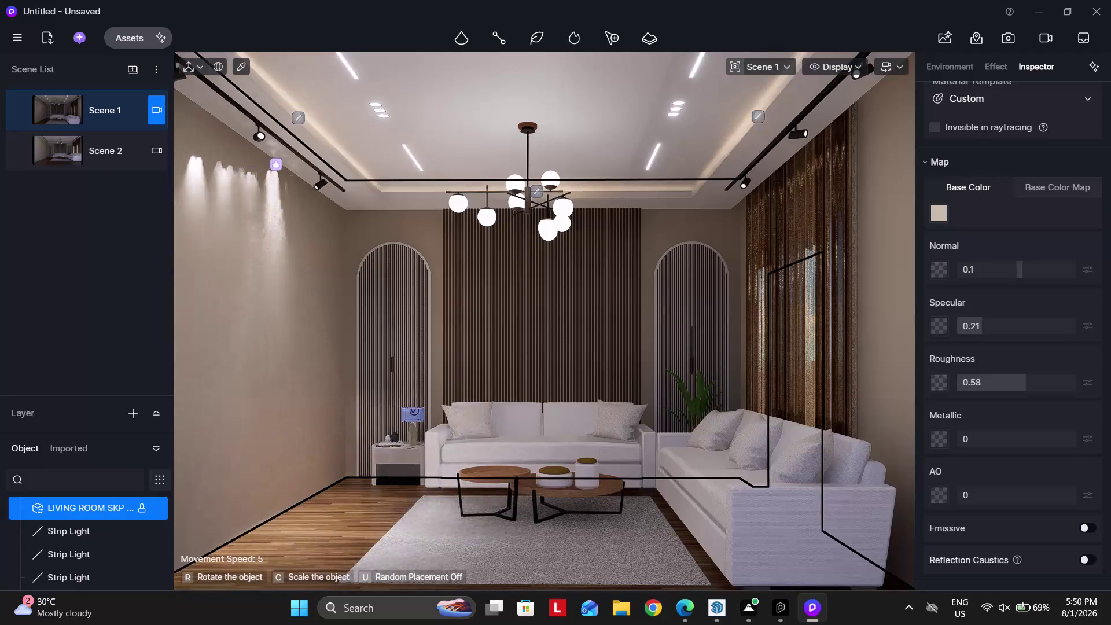
Select the spotlight on the left track light.
scroll(up, 3)
scroll(up, 3)
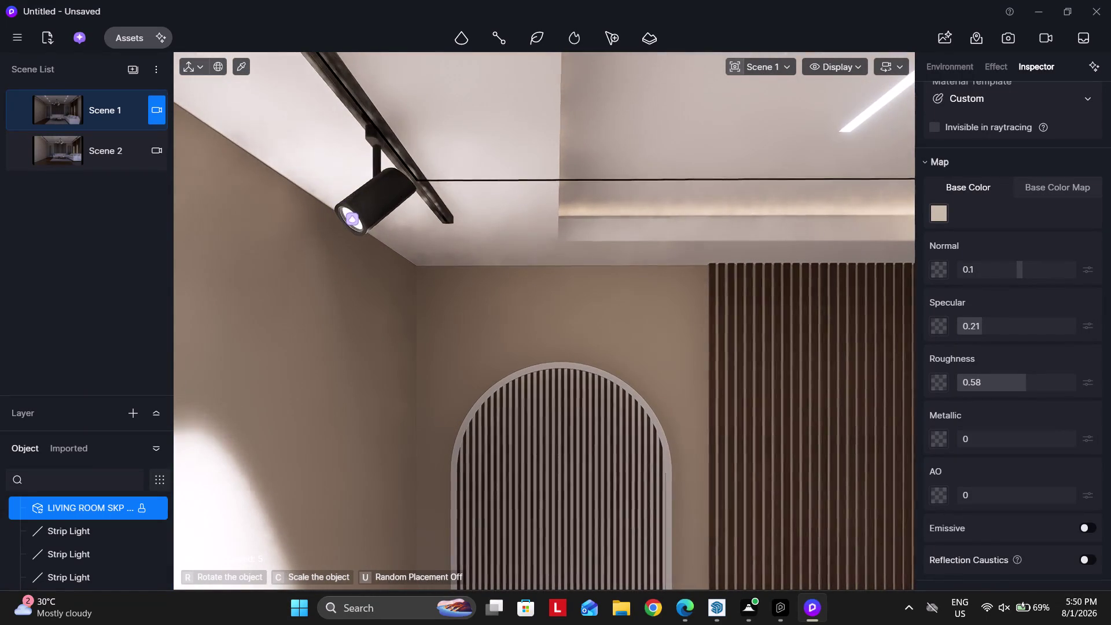
click(353, 218)
scroll(down, 3)
key(Escape)
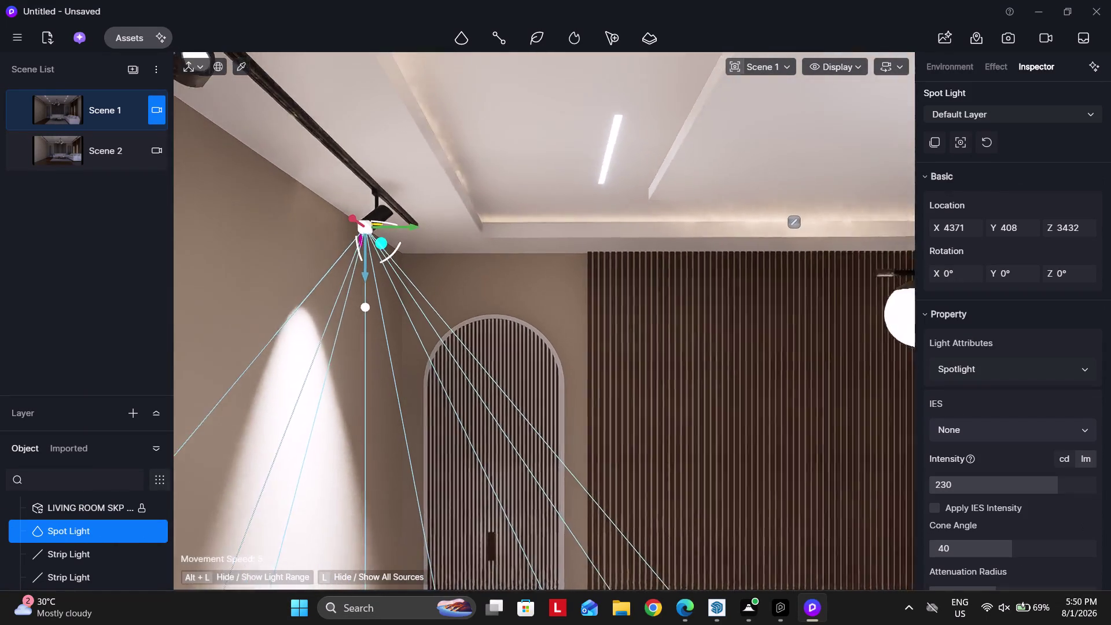
scroll(down, 3)
key(Escape)
key(Escape)
key(Escape)
key(Escape)
click(380, 237)
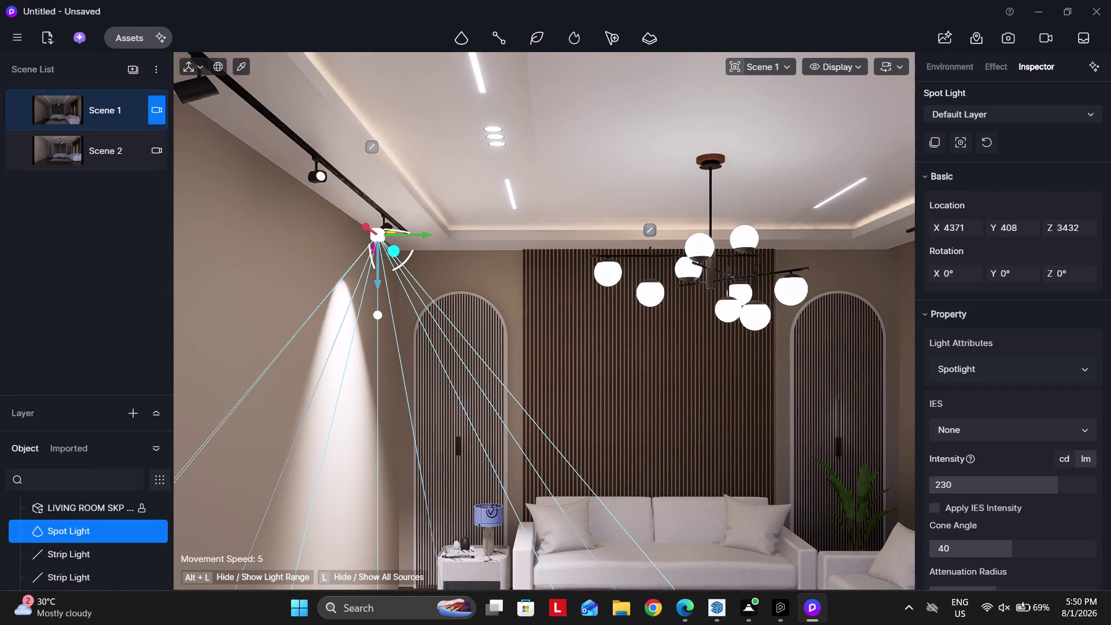
Lower the spotlight's intensity from 230 to 30, correcting a mistyped 100.
click(971, 485)
text(100)
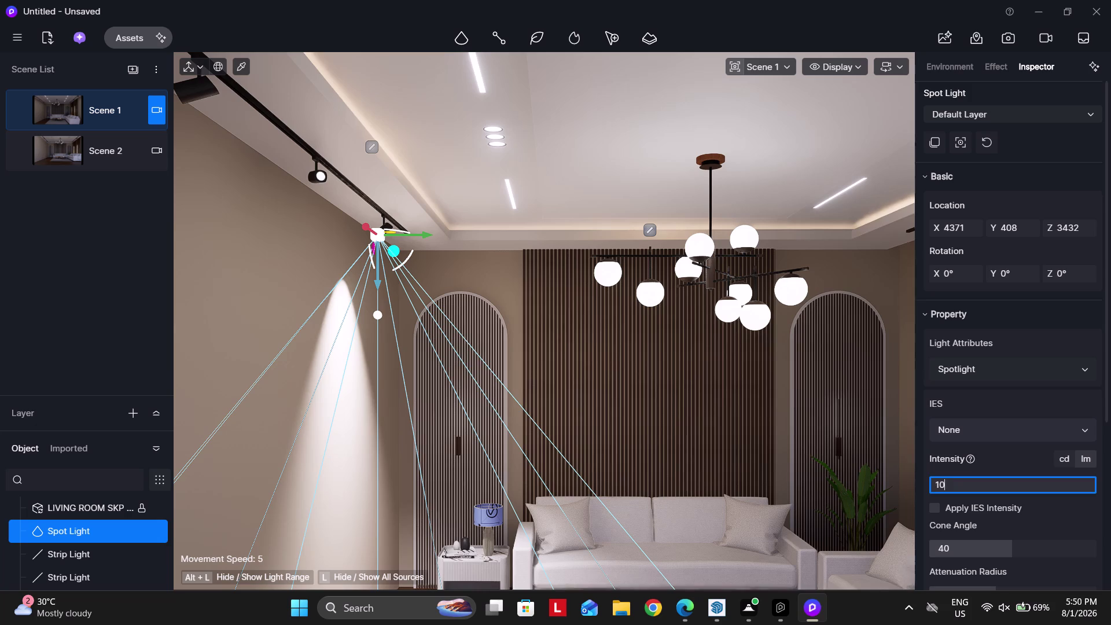
key(Return)
click(972, 485)
text(30)
key(Return)
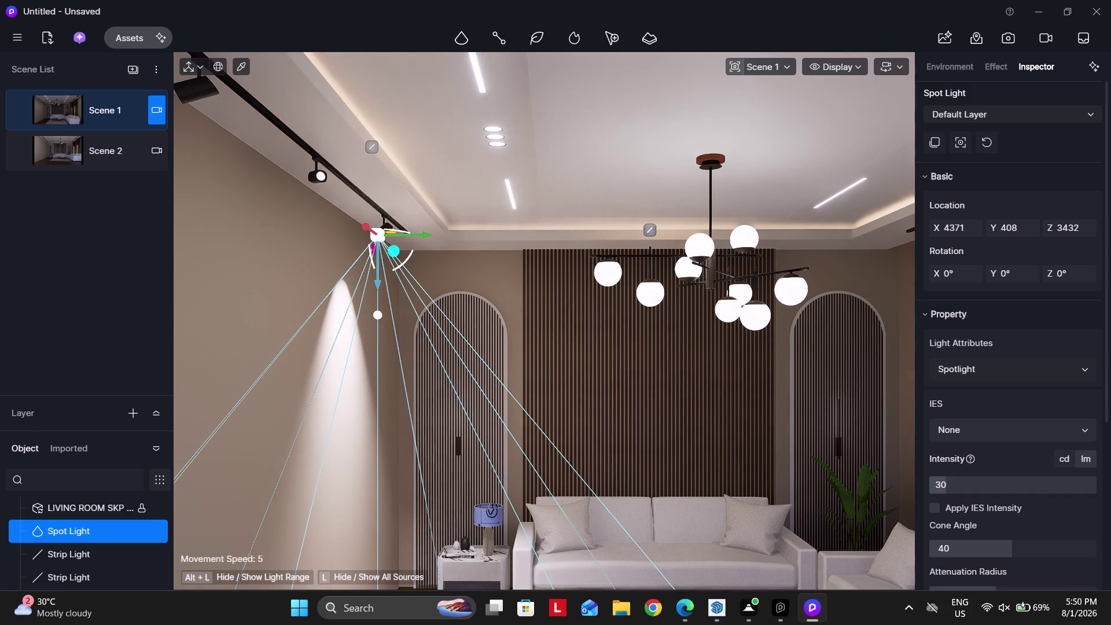
scroll(down, 3)
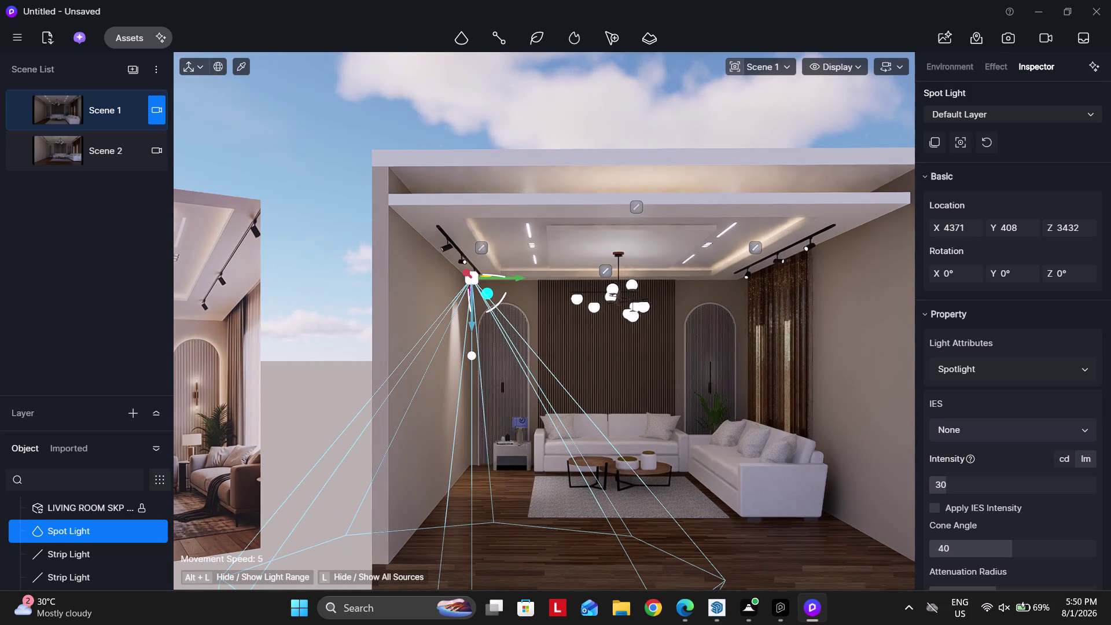
Slide the spotlight along the left track and drag a copy further along.
click(99, 113)
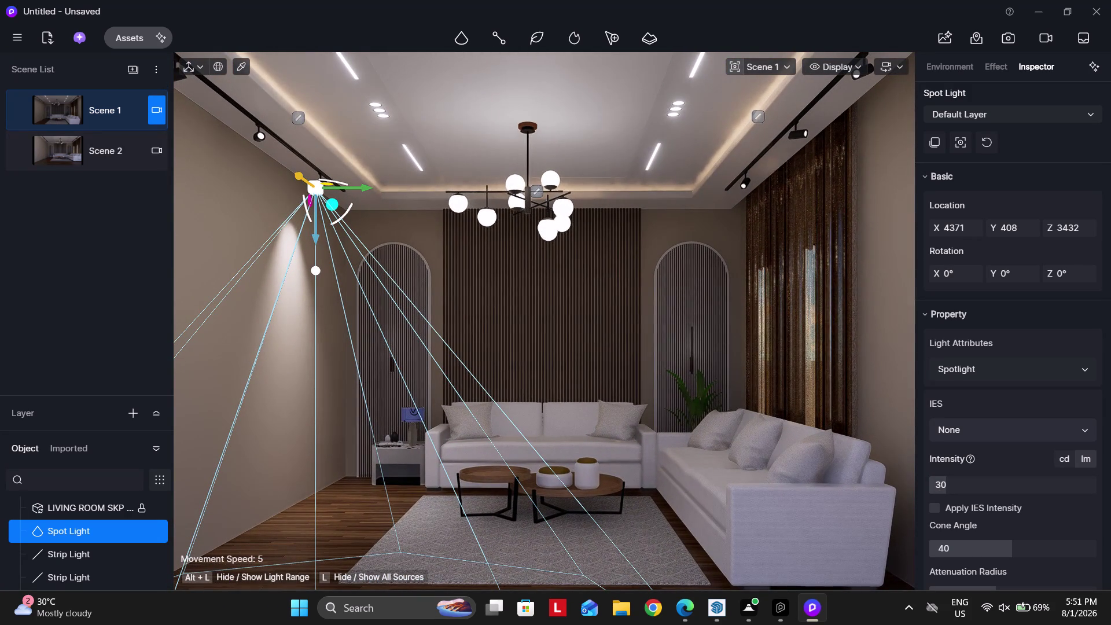
drag(298, 178, 245, 128)
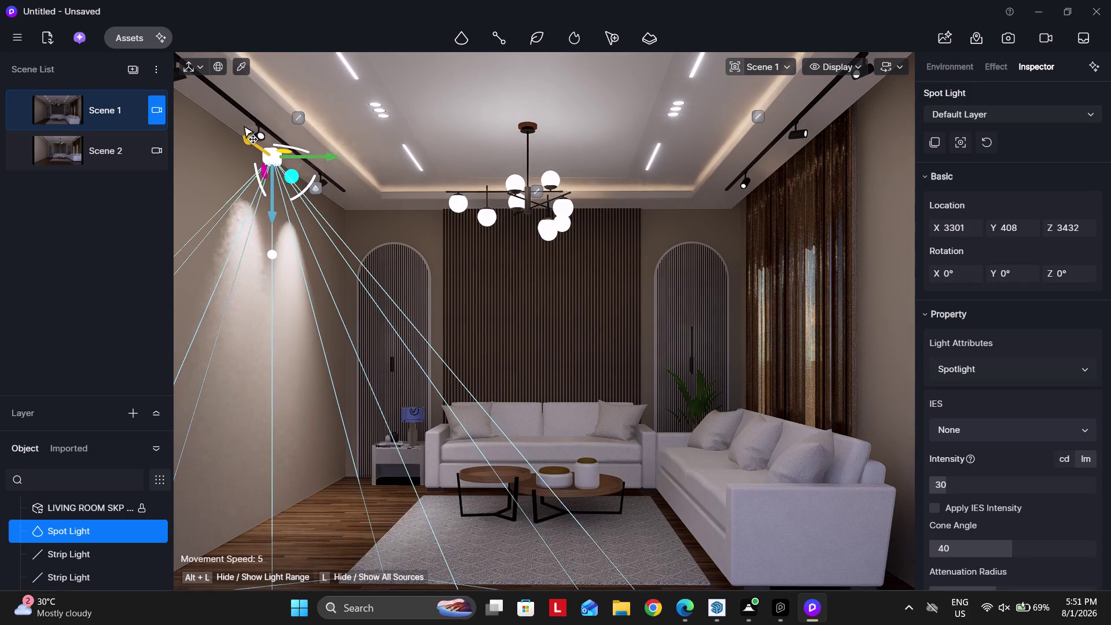
drag(245, 127, 246, 127)
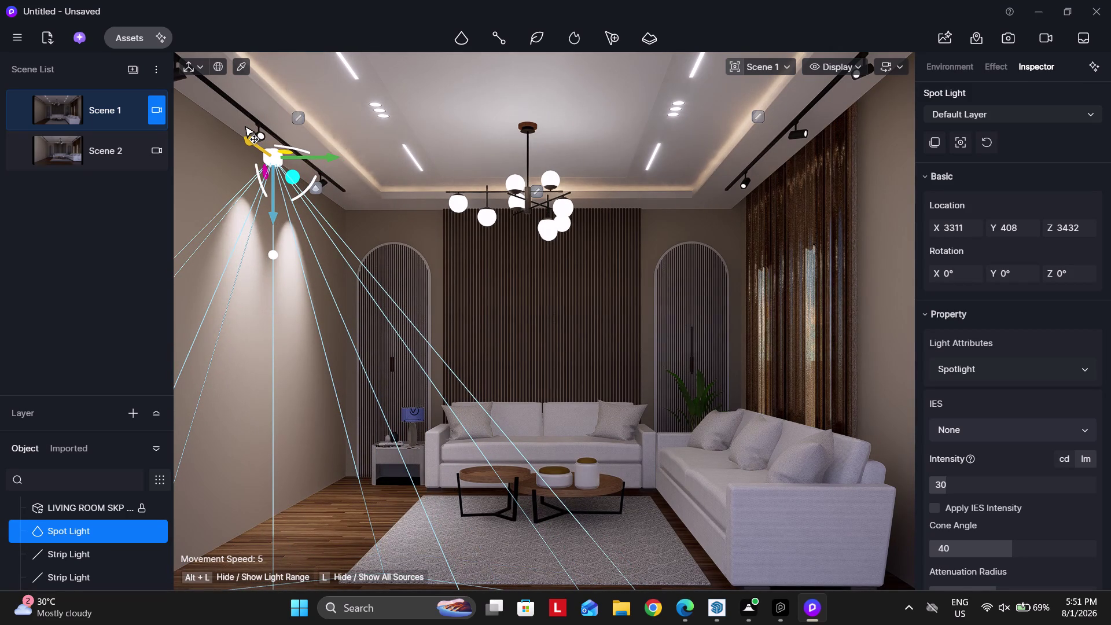
drag(246, 127, 255, 133)
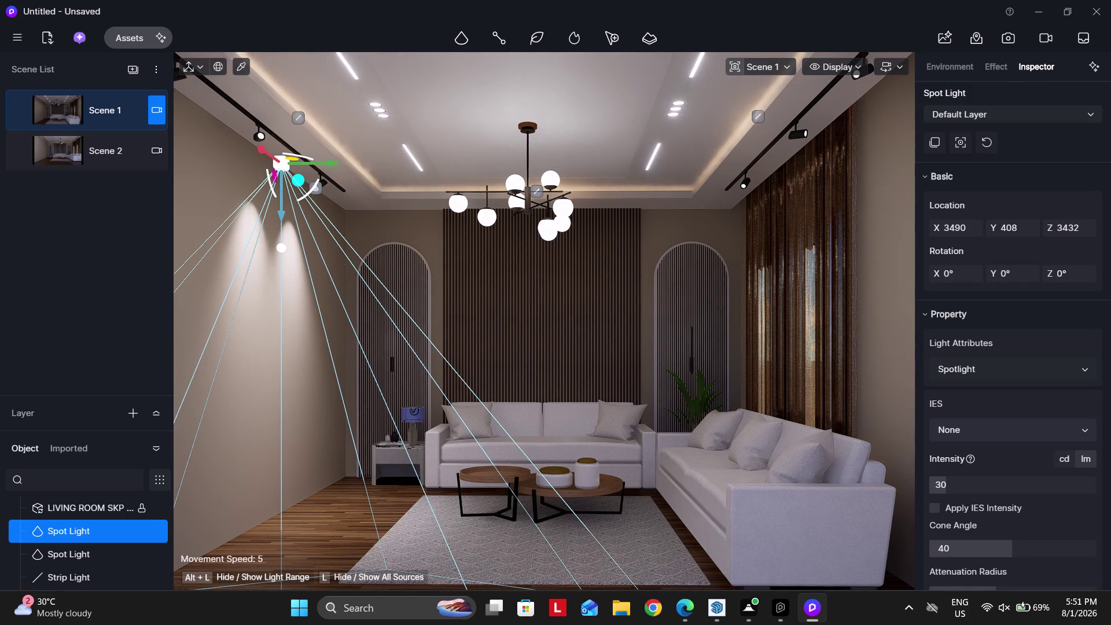
Move the copied spotlight under the next track head on the left wall.
key(d)
key(d)
key(d)
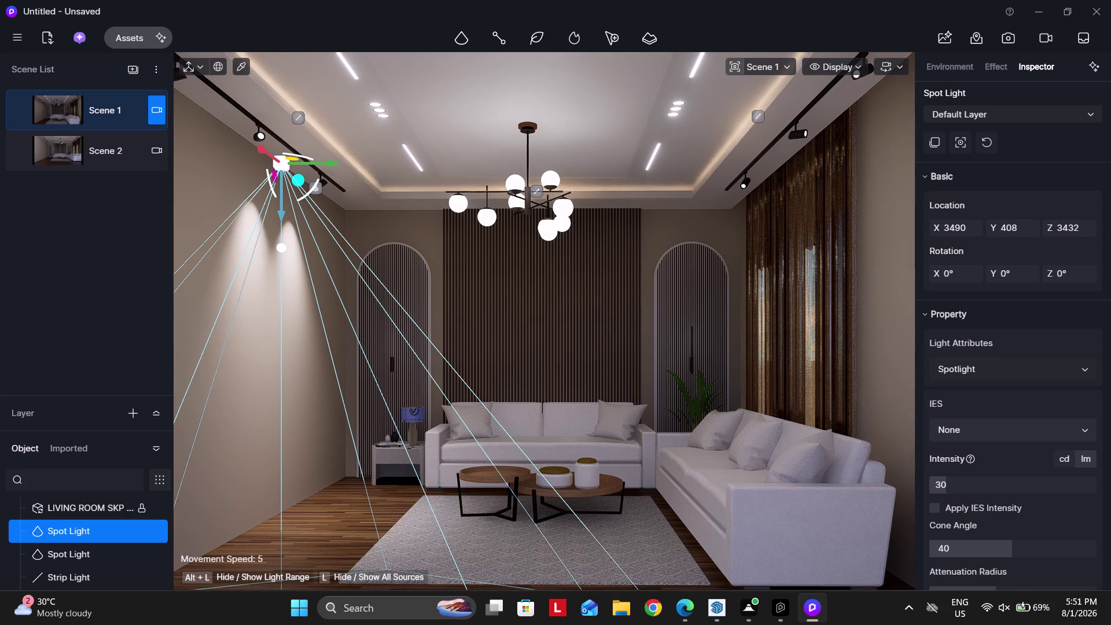
scroll(up, 3)
right_drag(378, 261, 838, 267)
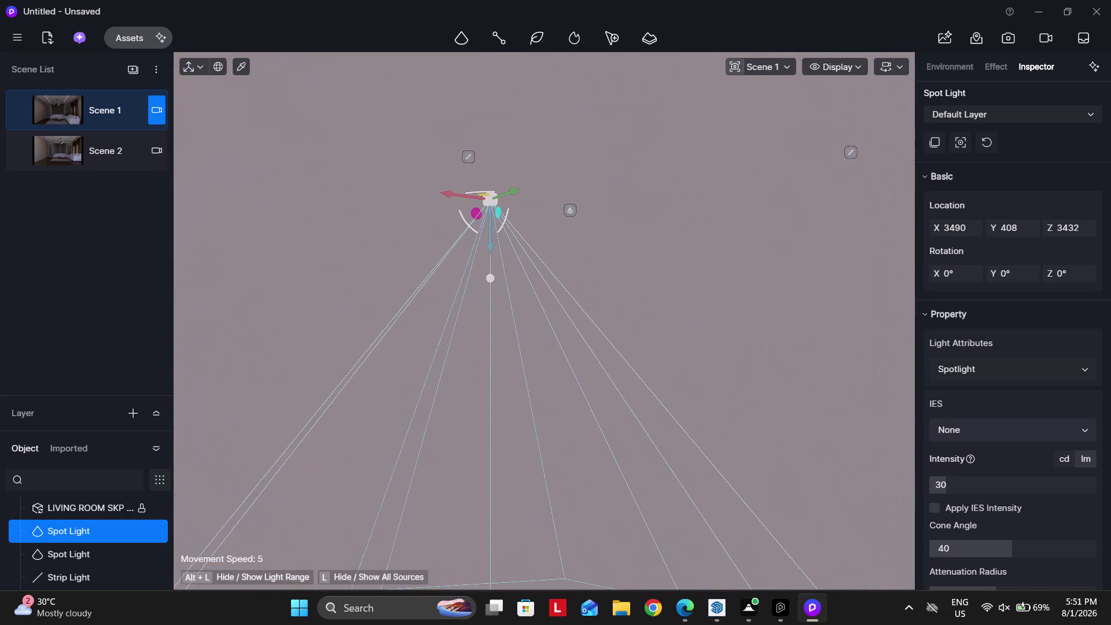
key(w)
key(w)
key(w)
scroll(up, 3)
right_drag(969, 290, 798, 270)
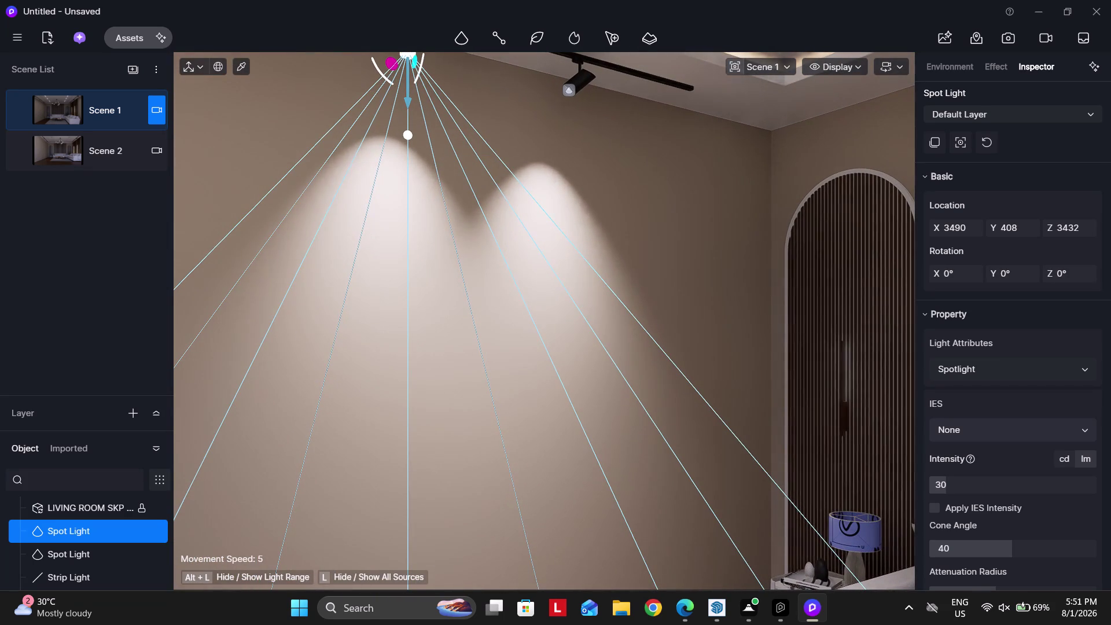
right_drag(802, 398, 657, 359)
key(s)
key(s)
right_drag(741, 408, 756, 410)
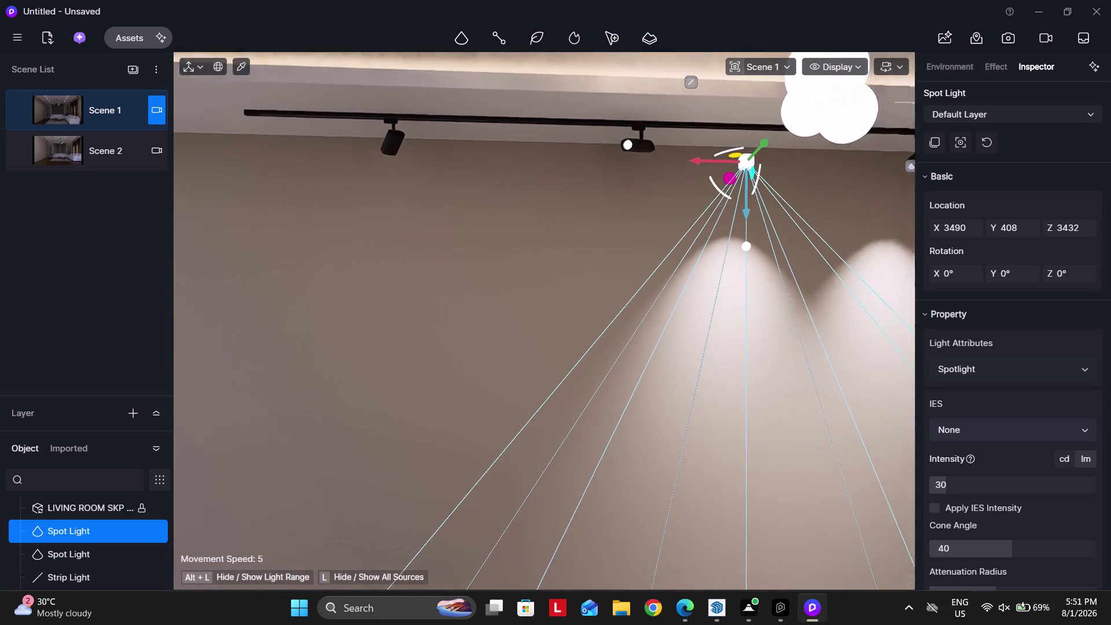
key(a)
drag(749, 162, 681, 140)
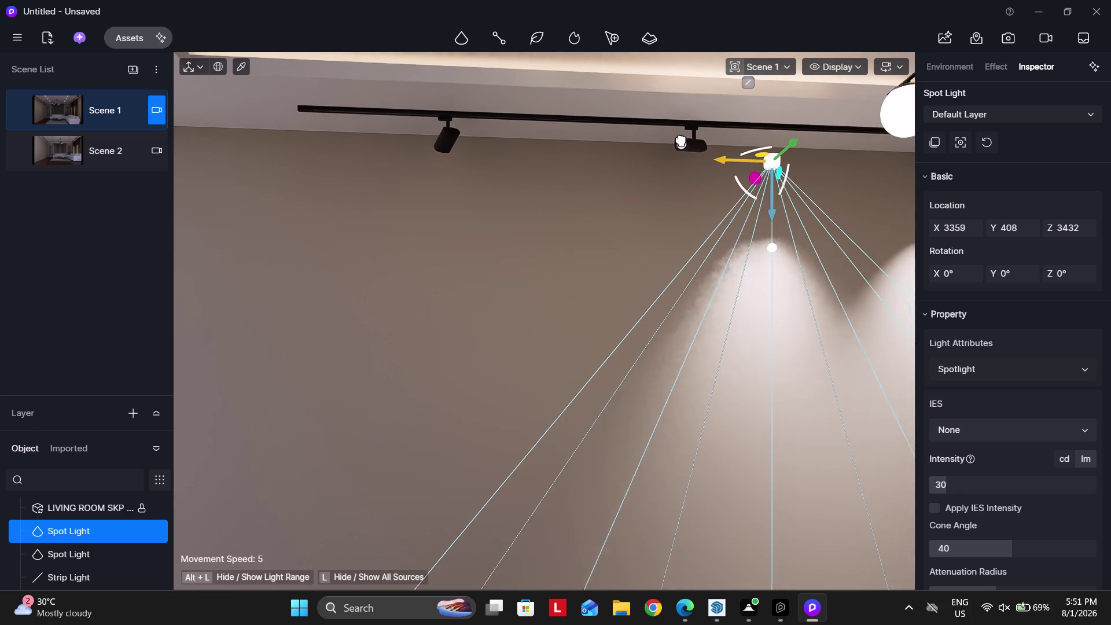
drag(681, 141, 638, 125)
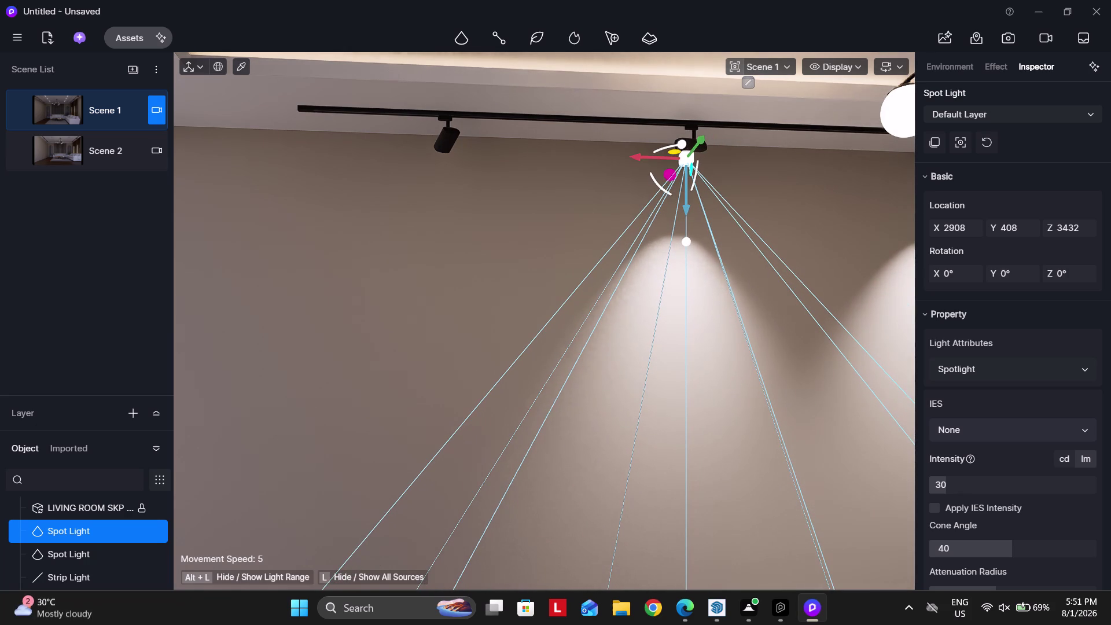
drag(646, 156, 397, 118)
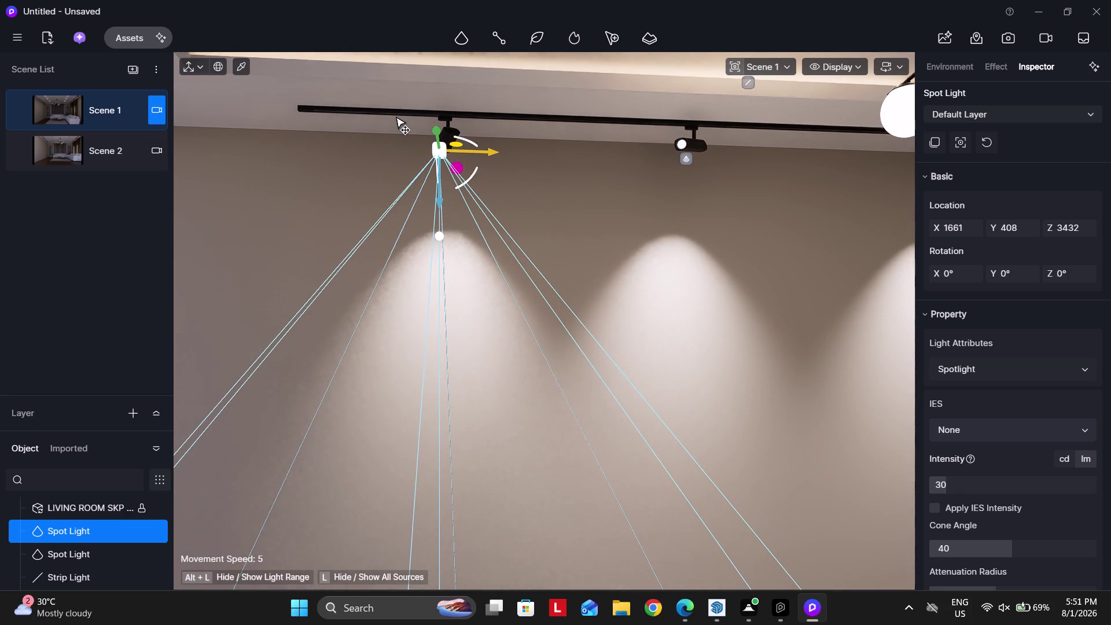
drag(397, 118, 401, 118)
Select the spotlights on the left track together.
click(685, 158)
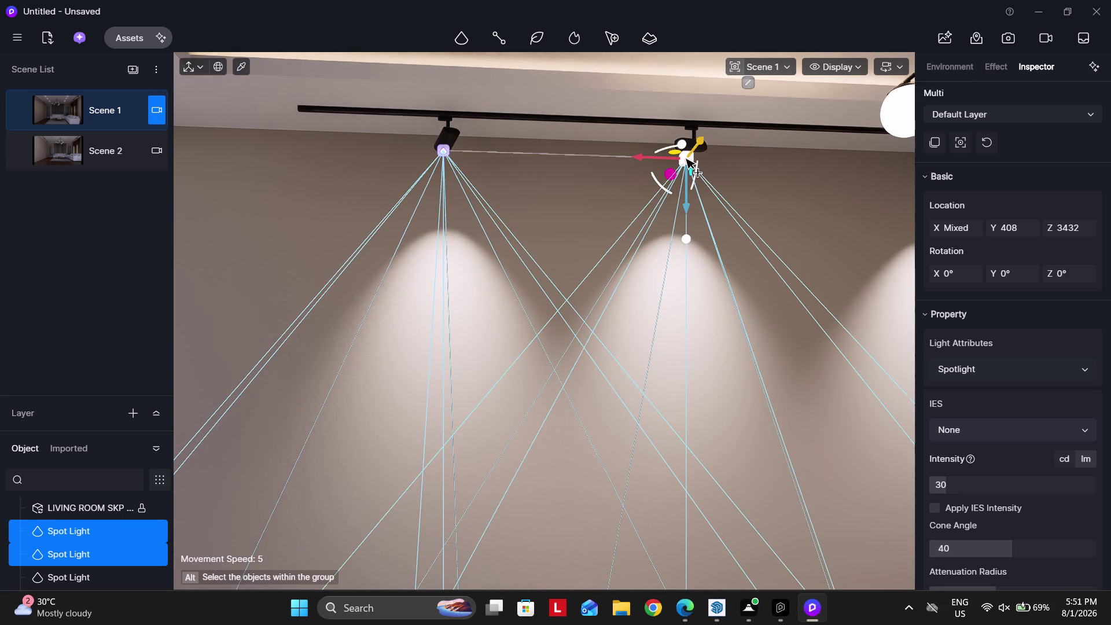
right_drag(474, 257, 569, 252)
click(667, 215)
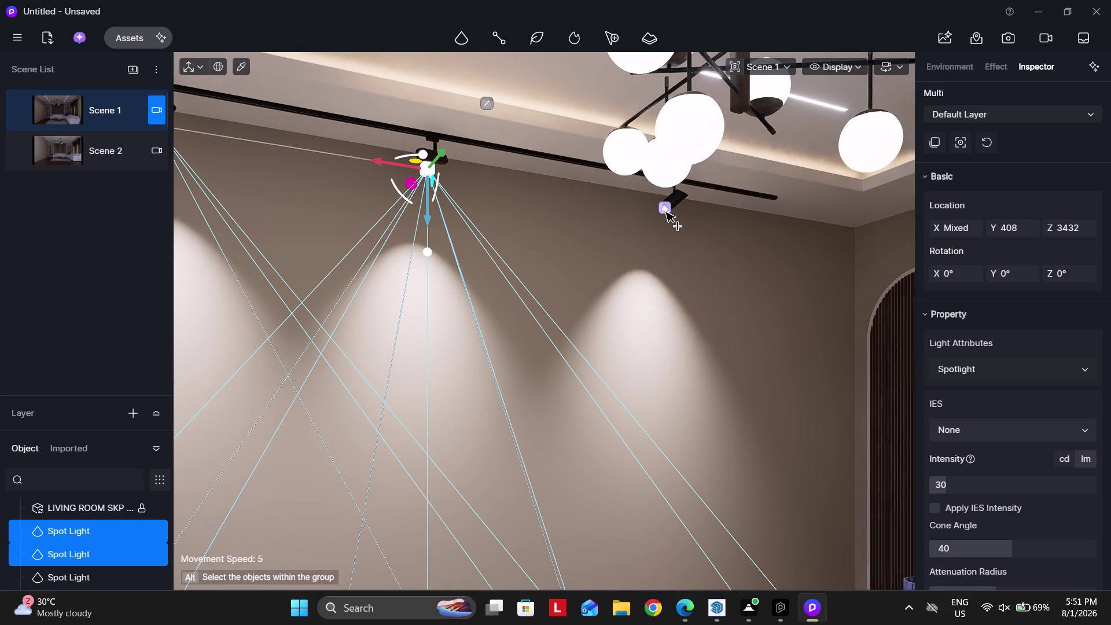
click(666, 212)
Copy the selected spotlights further along the track toward the back wall.
right_drag(488, 267, 669, 266)
scroll(down, 3)
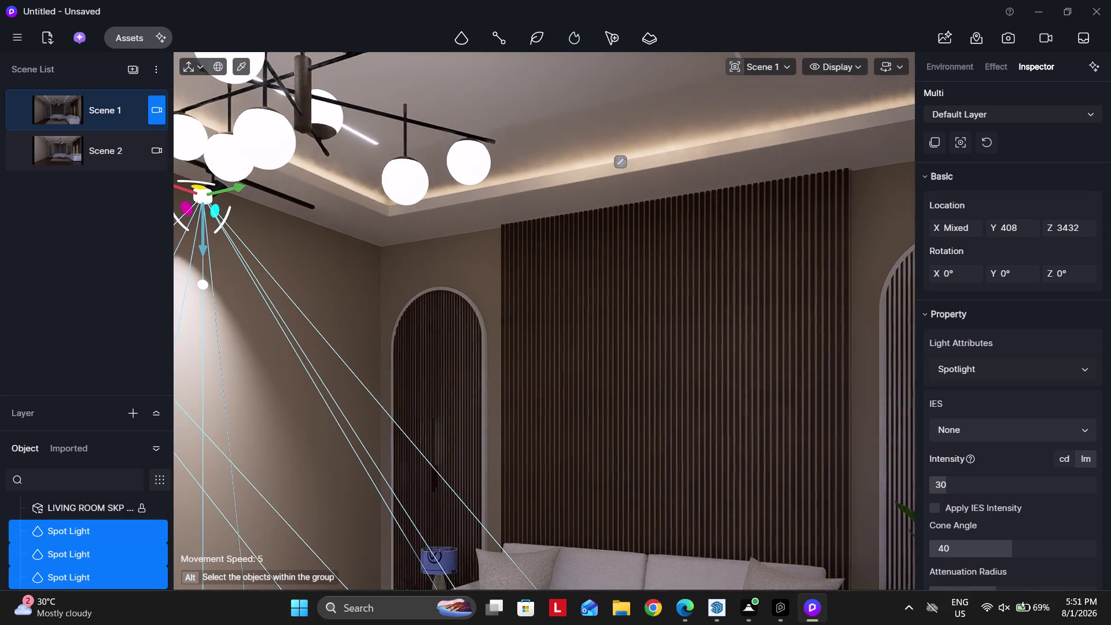
key(a)
key(s)
key(s)
key(s)
right_drag(471, 317, 676, 318)
scroll(down, 3)
right_drag(542, 351, 500, 345)
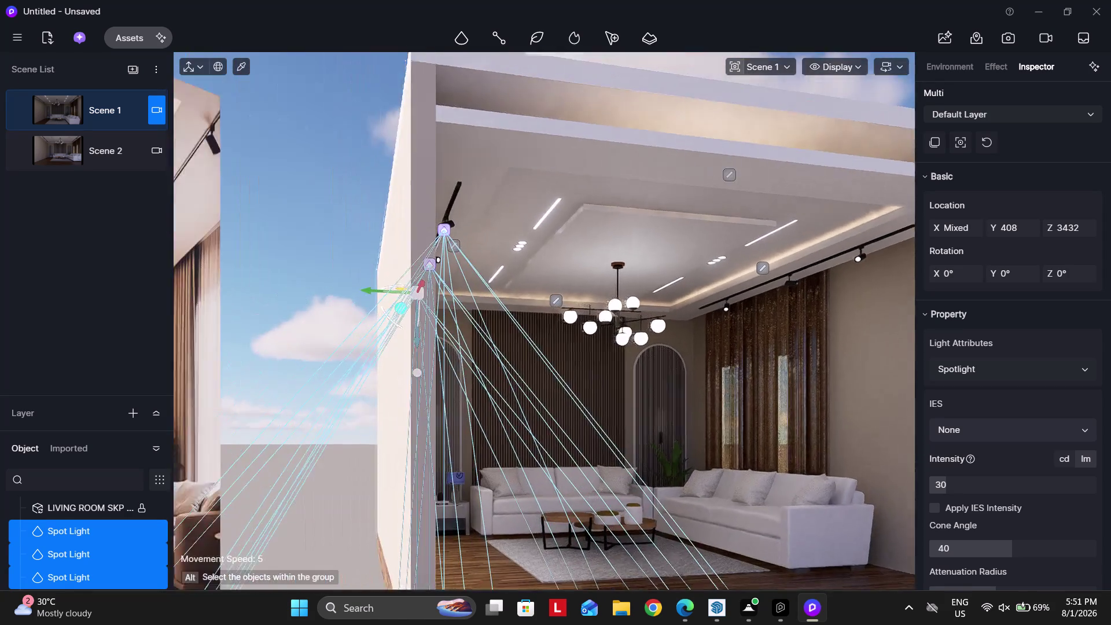
right_drag(500, 344, 499, 344)
key(d)
key(d)
key(d)
scroll(down, 3)
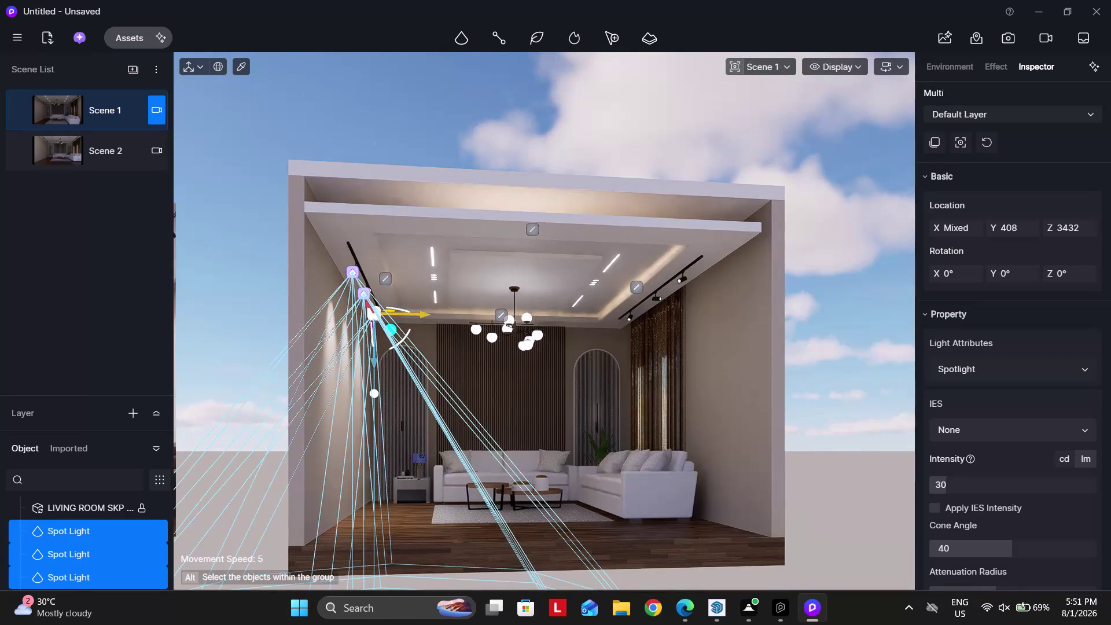
drag(425, 317, 679, 296)
Nudge the copied spotlights into place under the track fixtures.
scroll(up, 3)
key(d)
key(w)
scroll(up, 3)
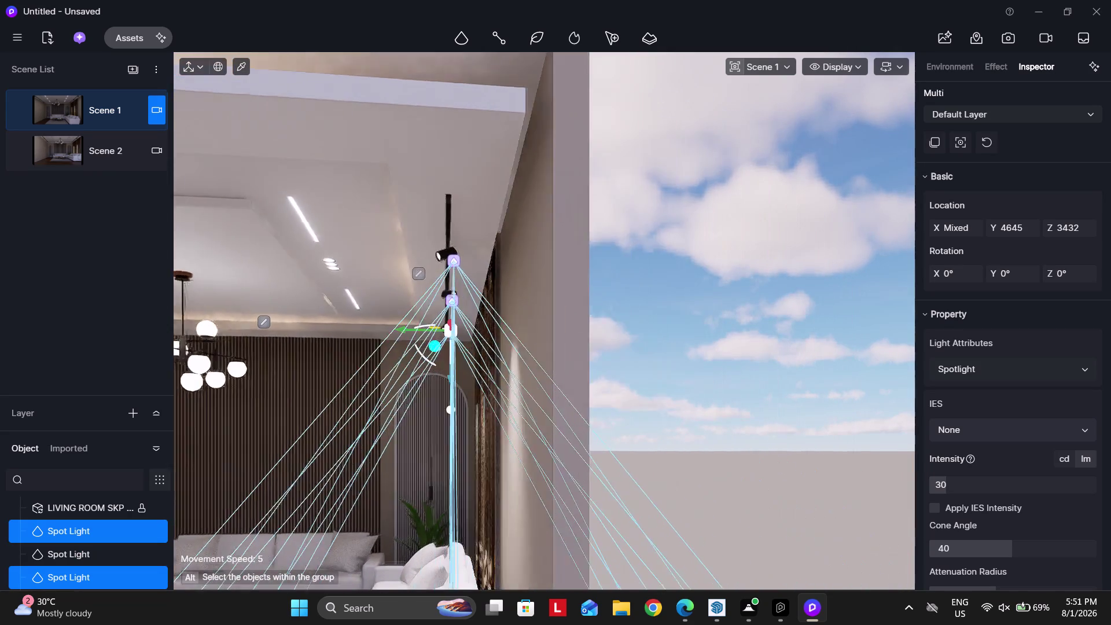
key(a)
key(a)
scroll(up, 3)
key(a)
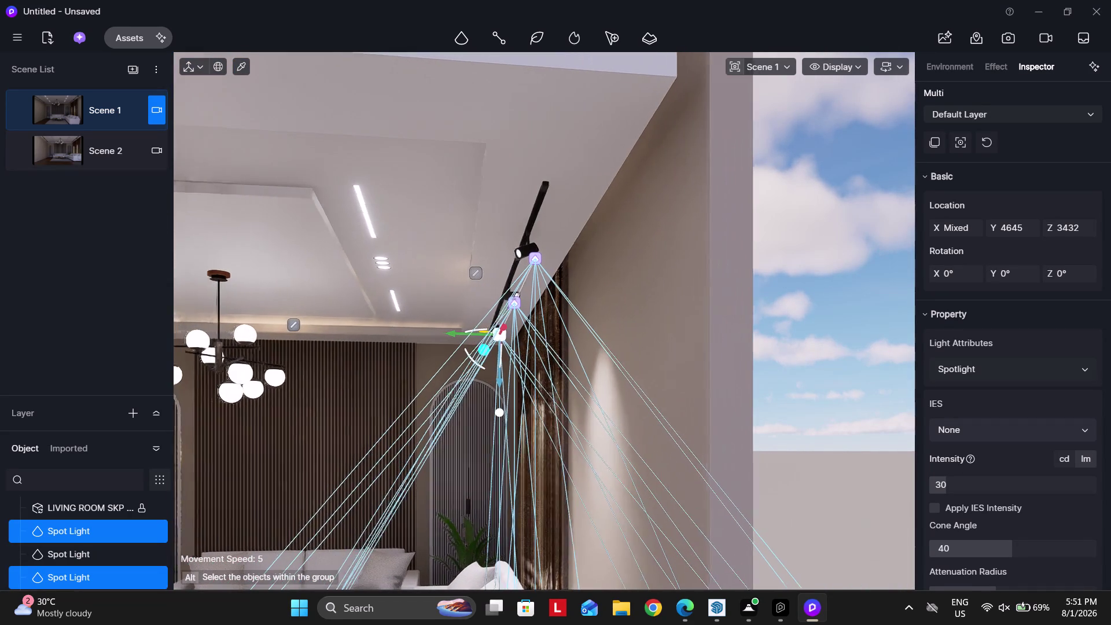
drag(470, 338, 460, 334)
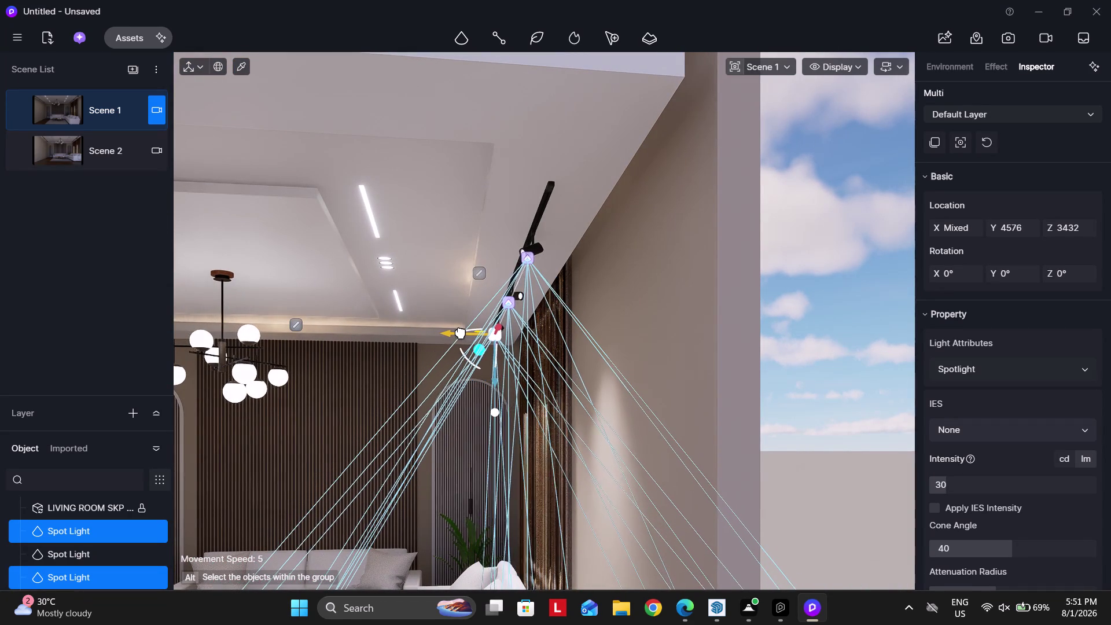
drag(461, 333, 460, 334)
scroll(down, 3)
key(Escape)
key(Escape)
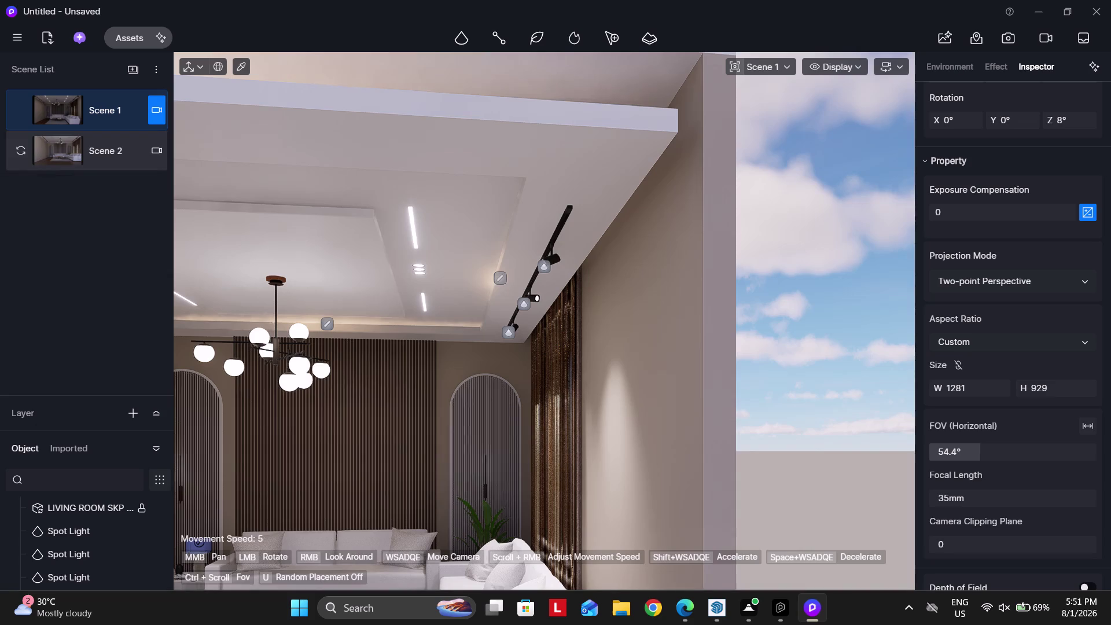
click(96, 103)
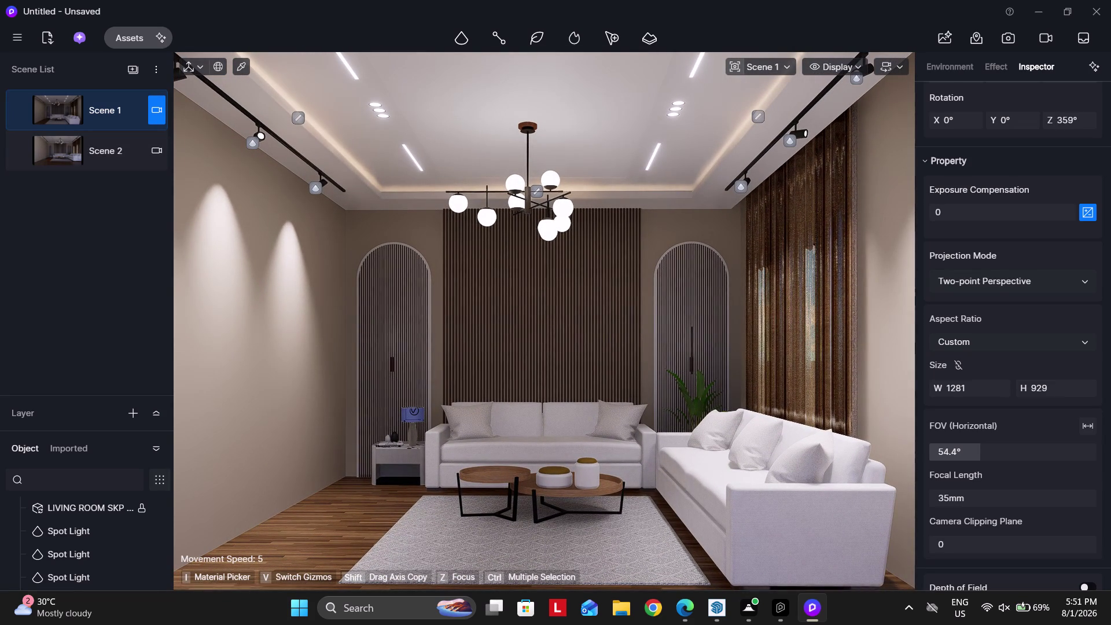
Tilt the Scene 1 camera up toward the ceiling tracks, then back down to frame the room.
right_drag(575, 316, 571, 222)
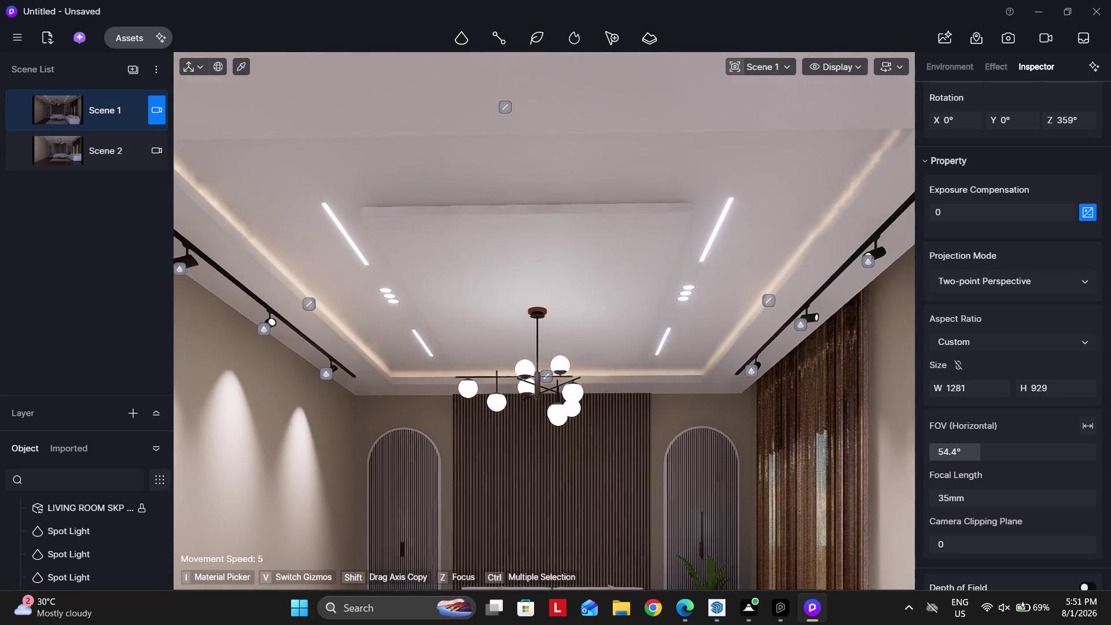
right_drag(571, 221, 571, 278)
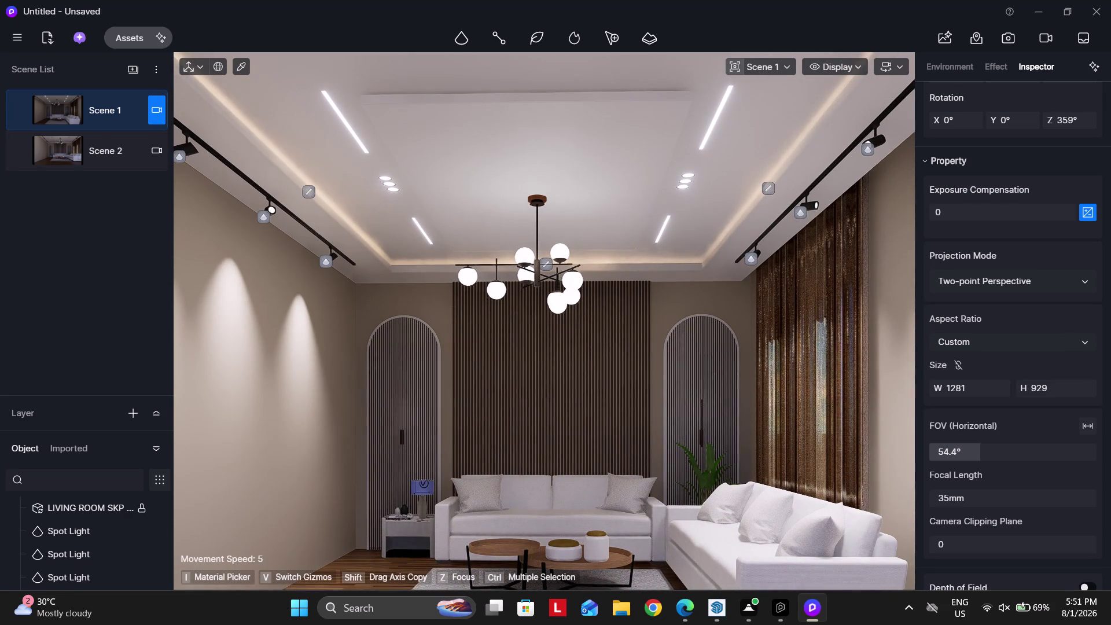
click(92, 112)
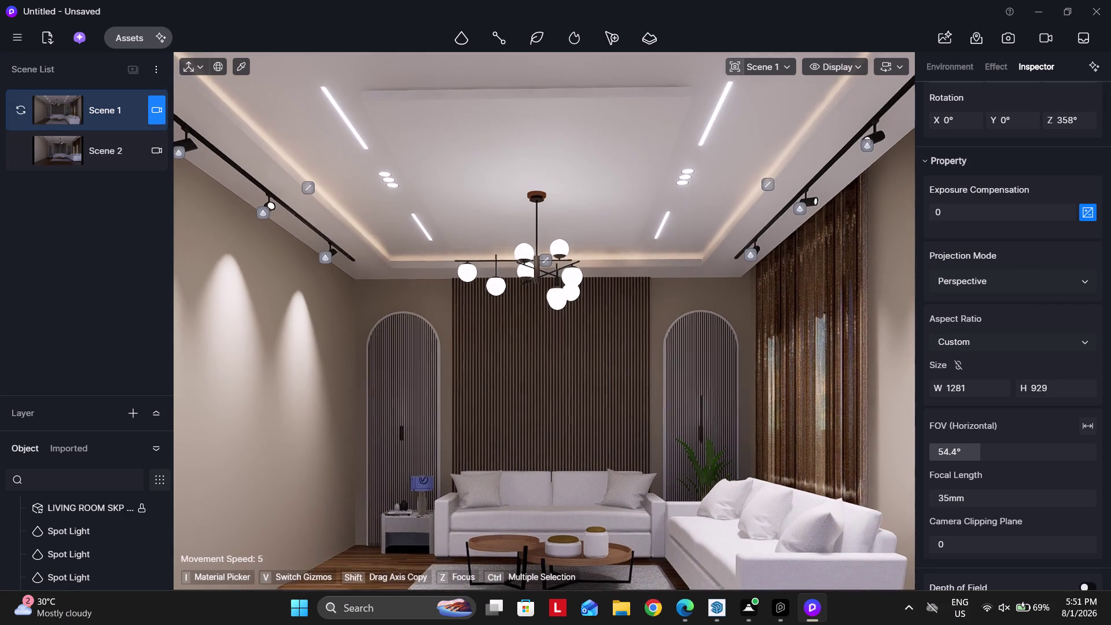